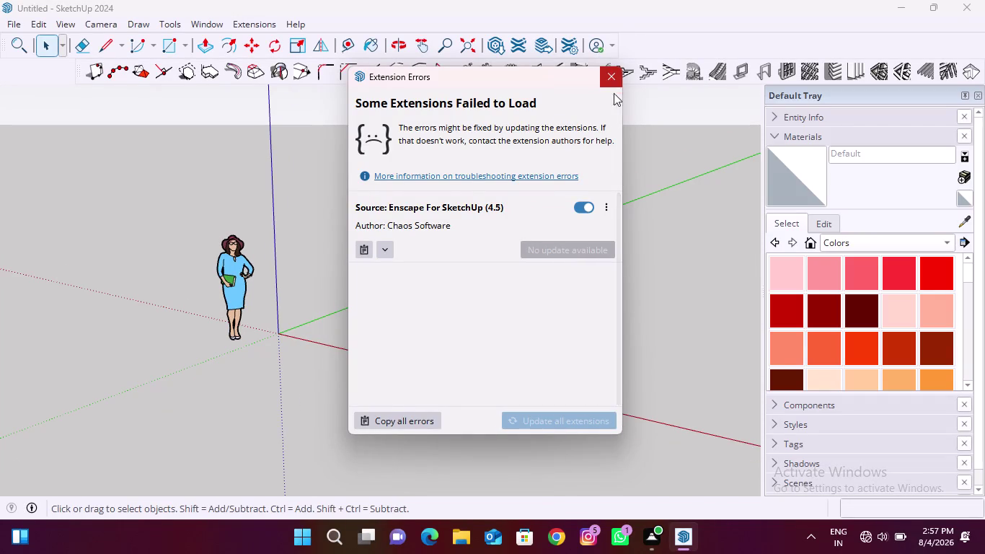
Turn off Enscape, close the Extension Errors notice, and delete the window-selected scale figure.
click(586, 205)
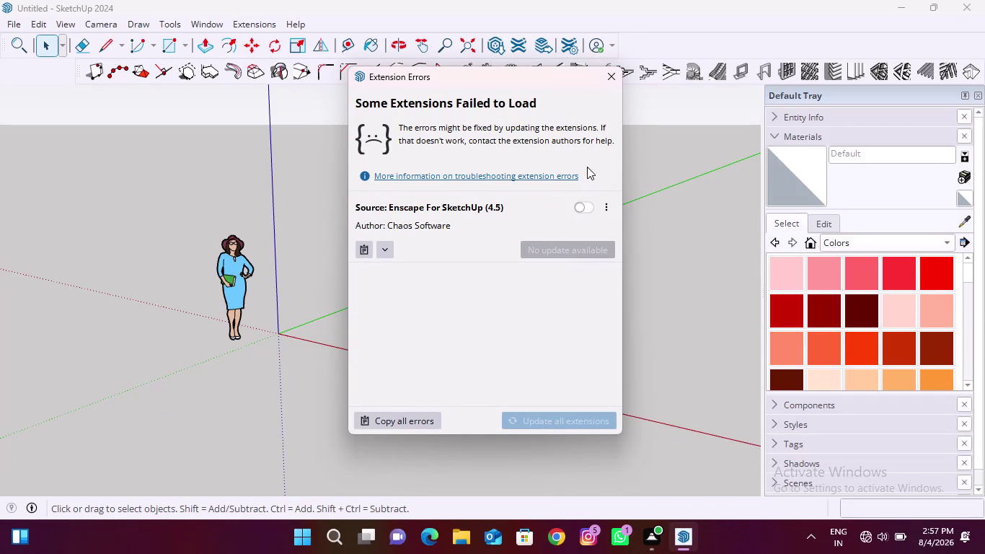
click(613, 72)
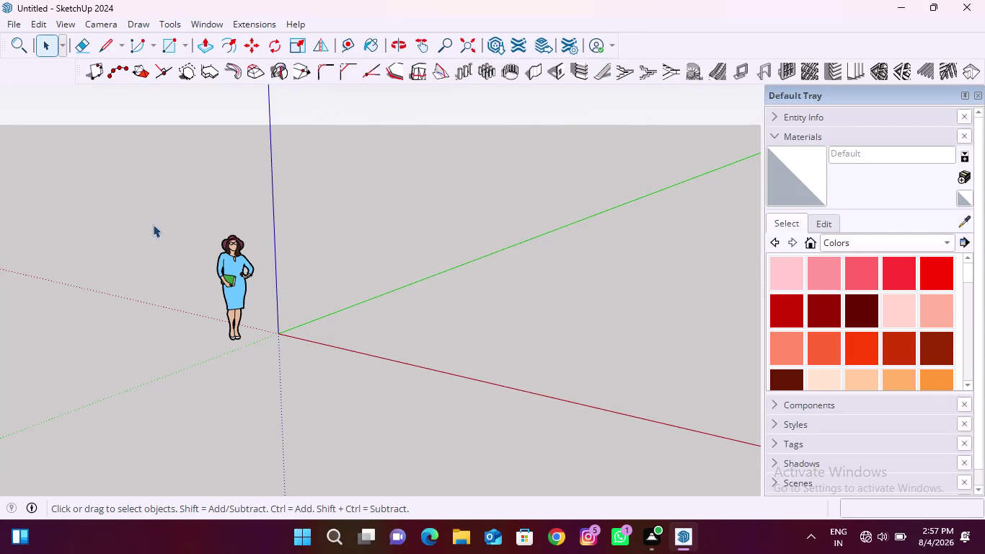
drag(149, 222, 308, 394)
key(Delete)
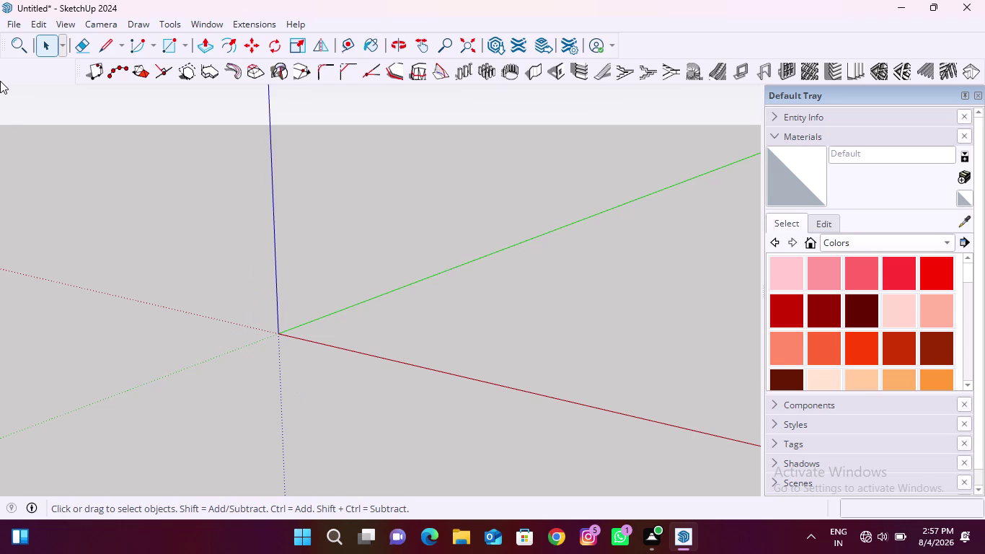
click(203, 25)
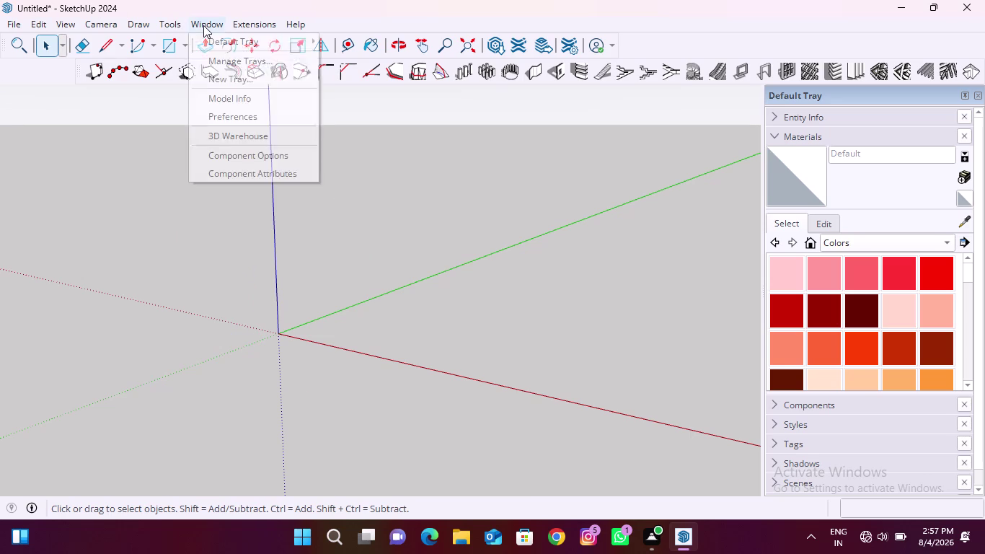
Set the model's length units to inches in Model Info (first attempt).
click(250, 107)
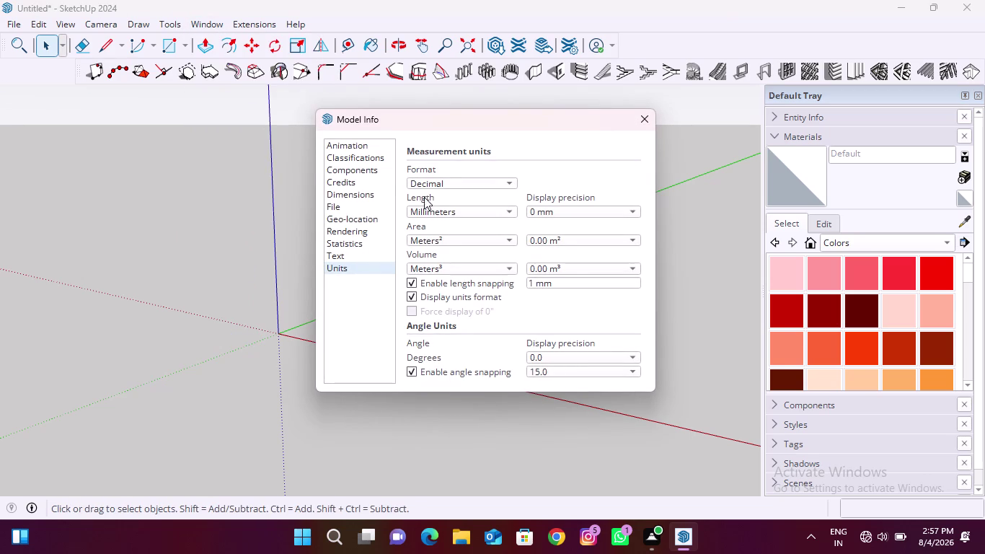
click(486, 213)
click(449, 163)
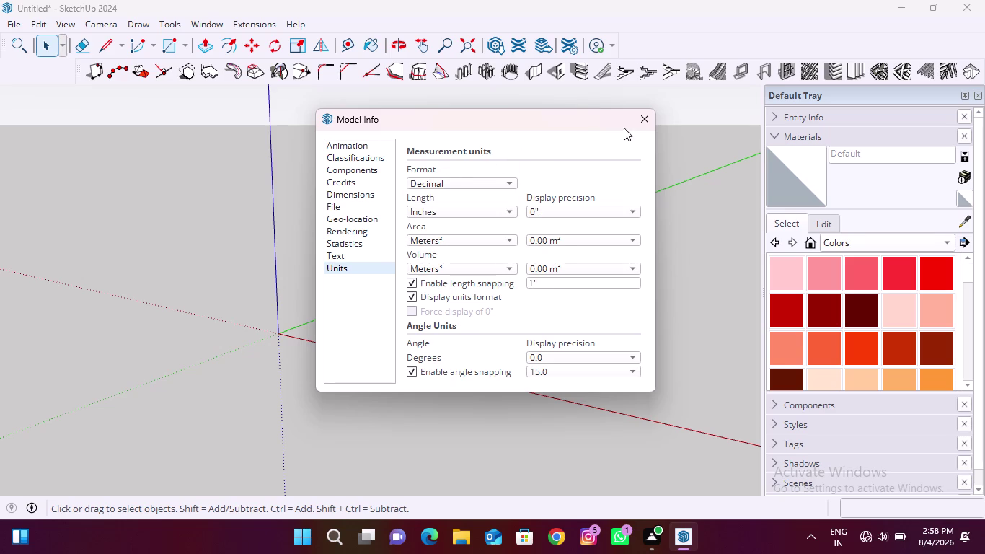
click(643, 116)
Start a test line with the Line tool by placing its first endpoint.
click(106, 47)
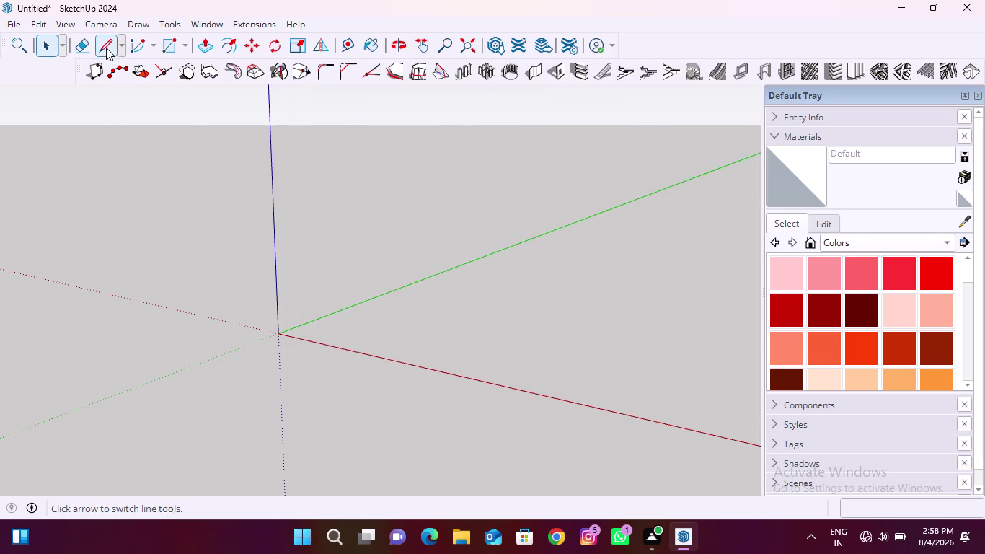
click(427, 320)
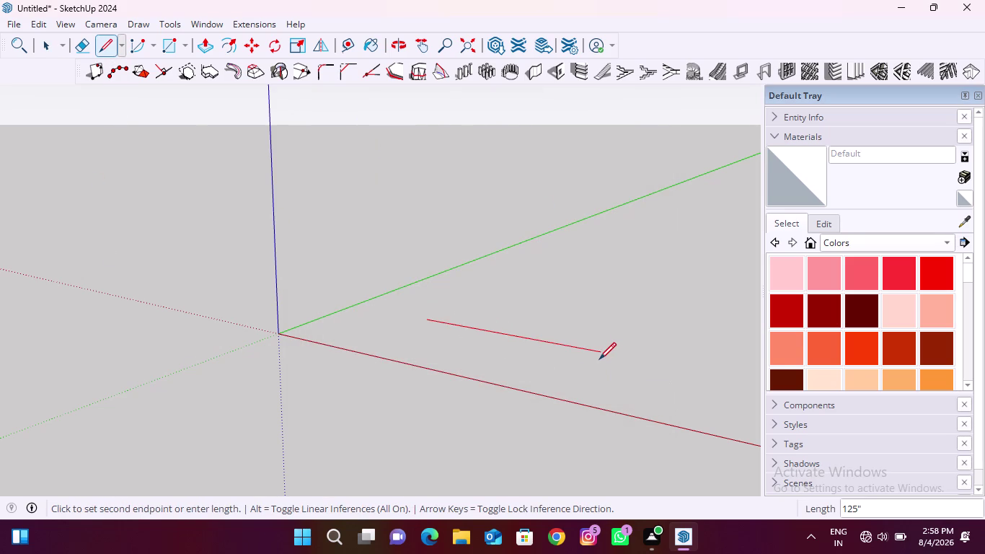
key(End)
key(Down)
key(apostrophe)
click(194, 25)
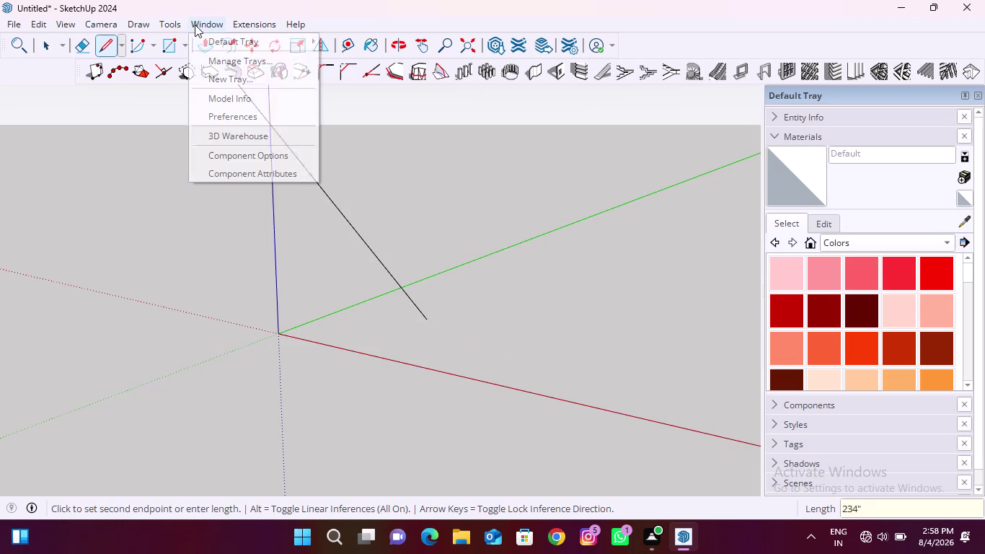
Change the model's length units to feet in Model Info.
click(253, 96)
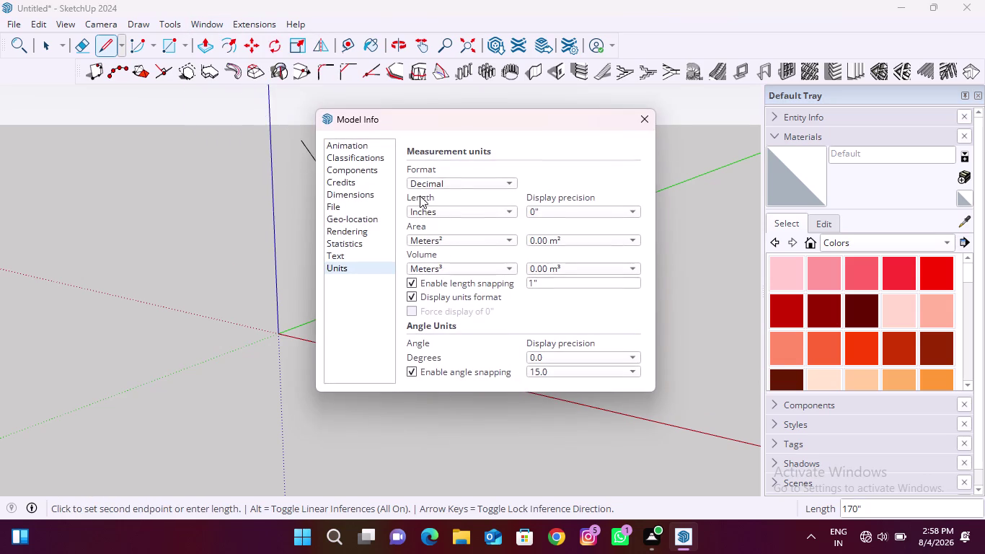
click(499, 211)
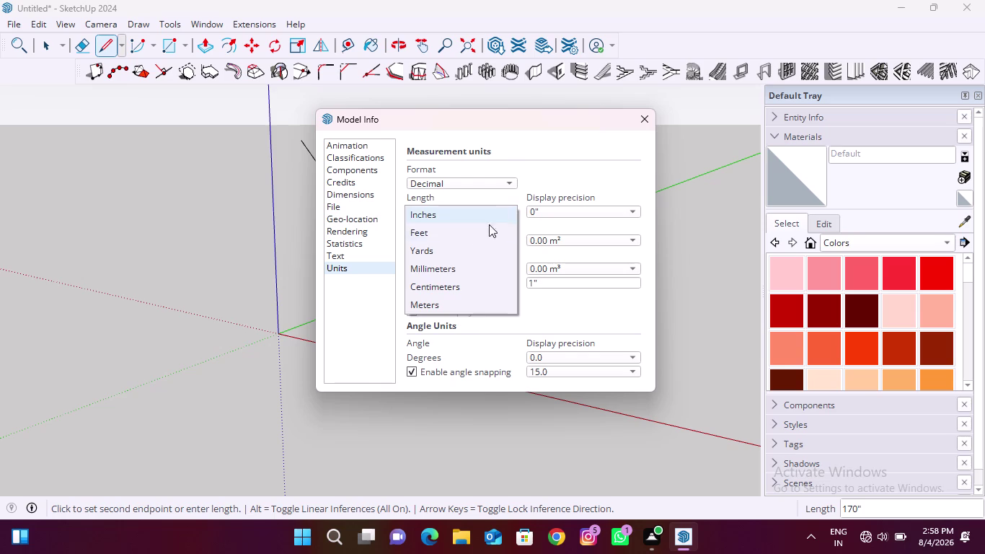
click(475, 233)
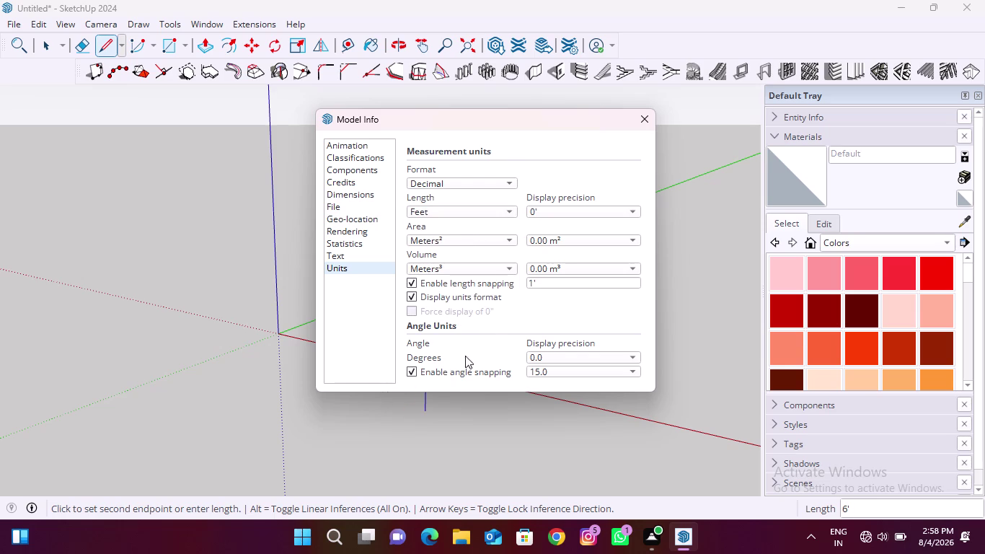
click(652, 117)
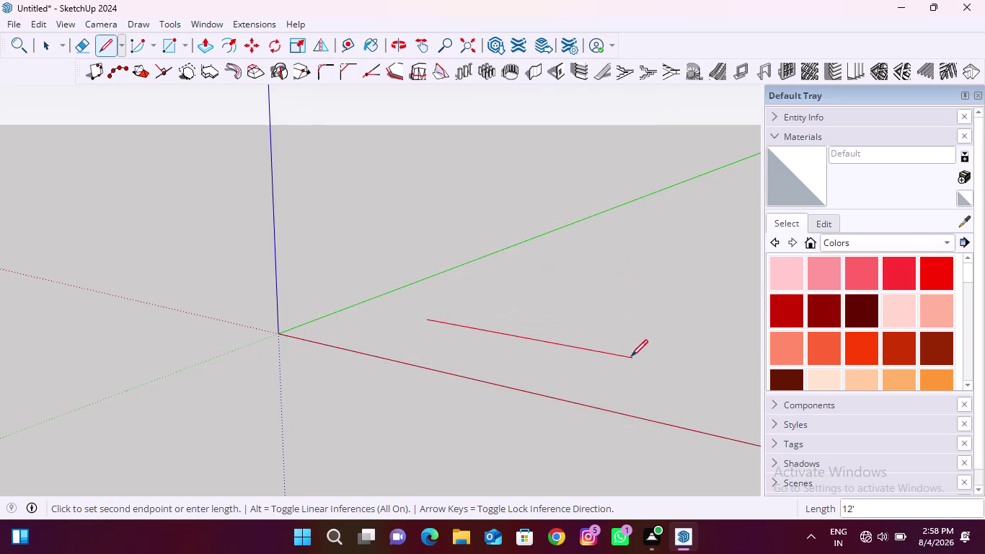
Enter a 12-foot length to finish the test line.
key(End)
key(Down)
key(apostrophe)
key(Right)
key(shift+quotedbl)
key(Return)
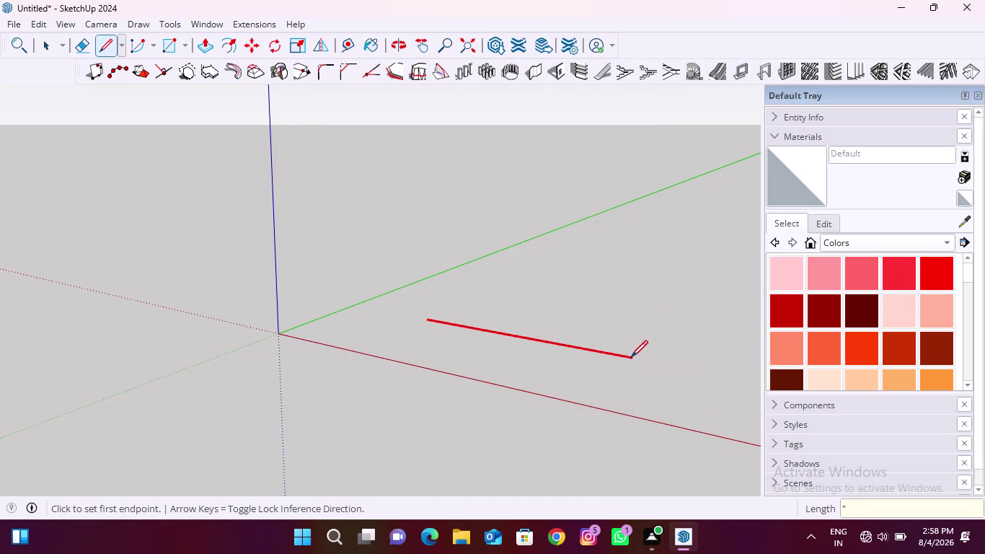
scroll(down, 3)
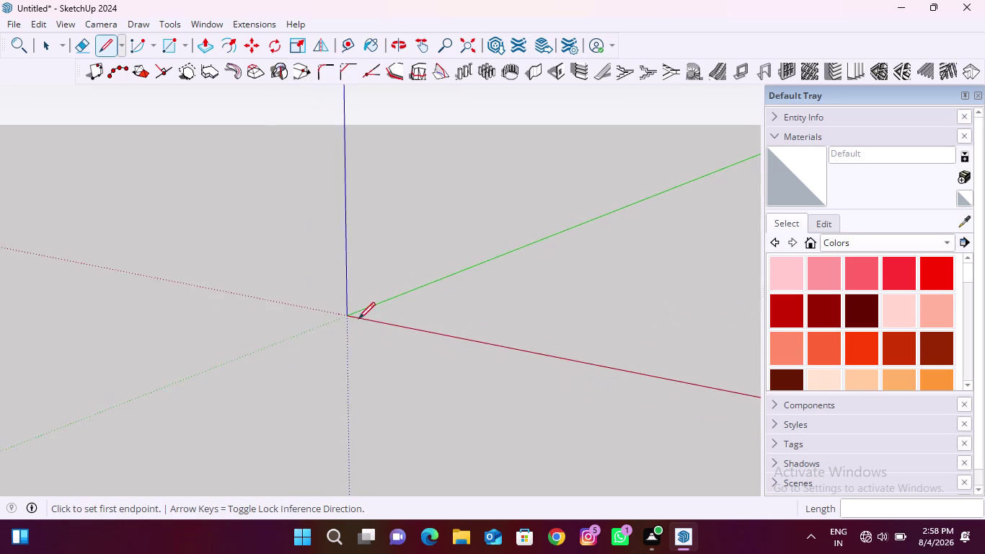
Uncheck '1001bit - tools' in the toolbar list to hide that toolbar.
scroll(down, 3)
middle_drag(160, 385, 375, 395)
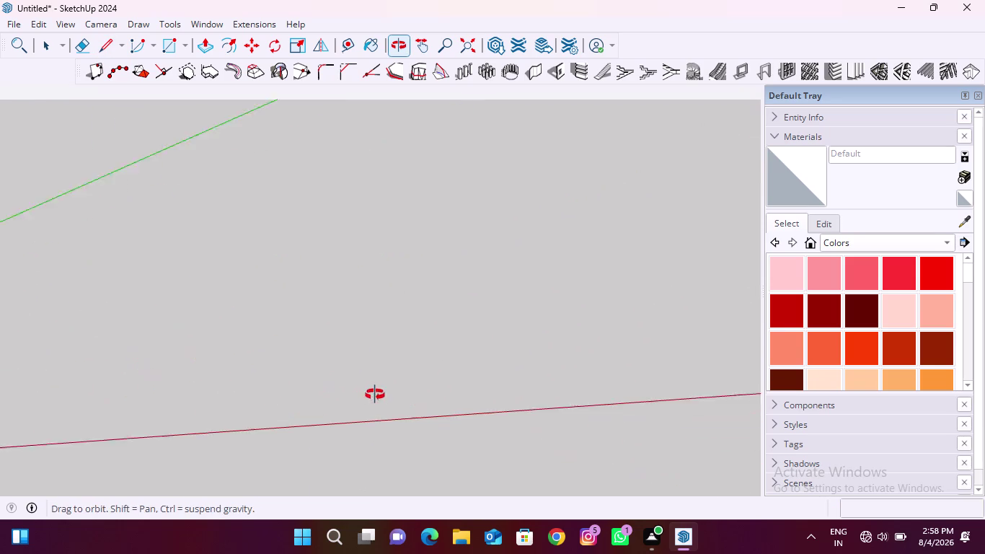
middle_drag(375, 395, 392, 392)
scroll(down, 3)
key(space)
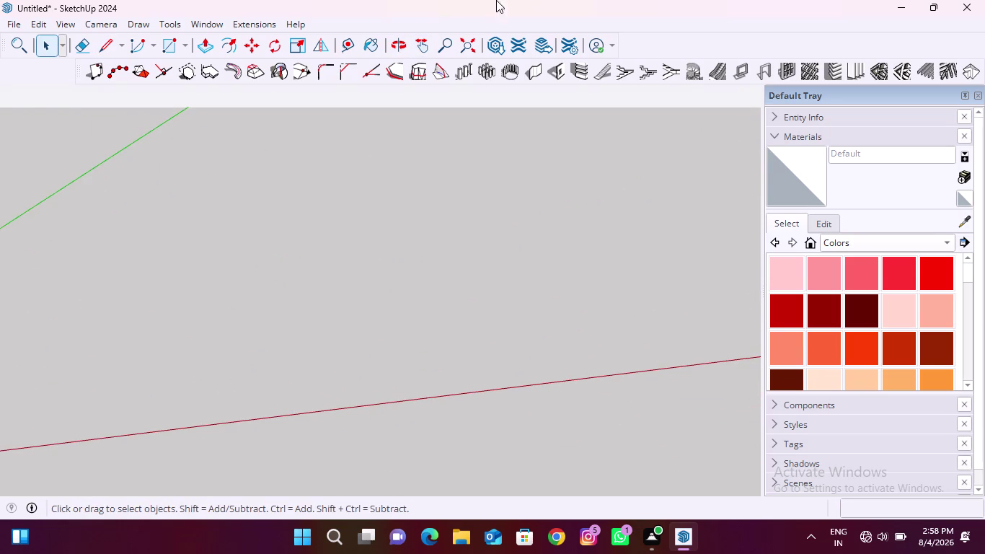
right_click(682, 37)
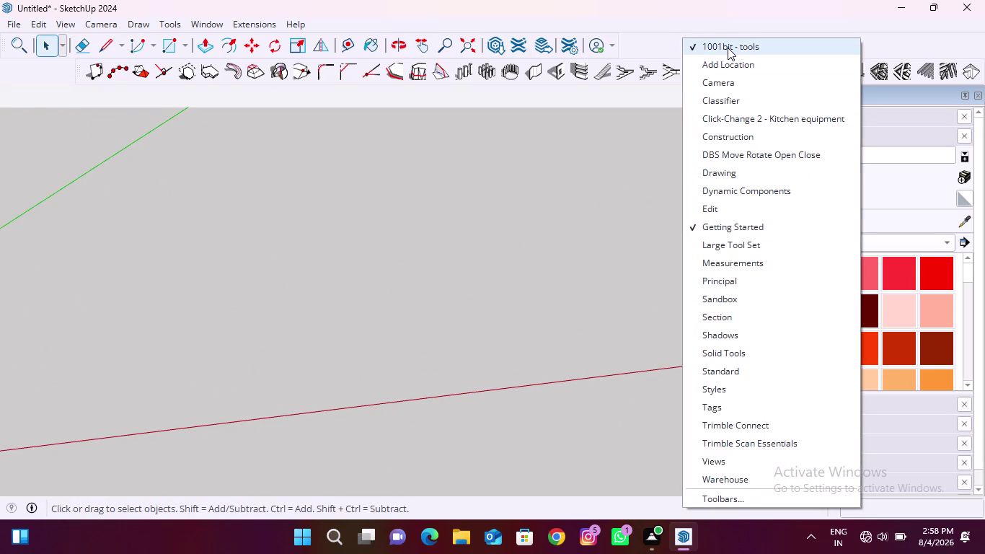
click(729, 48)
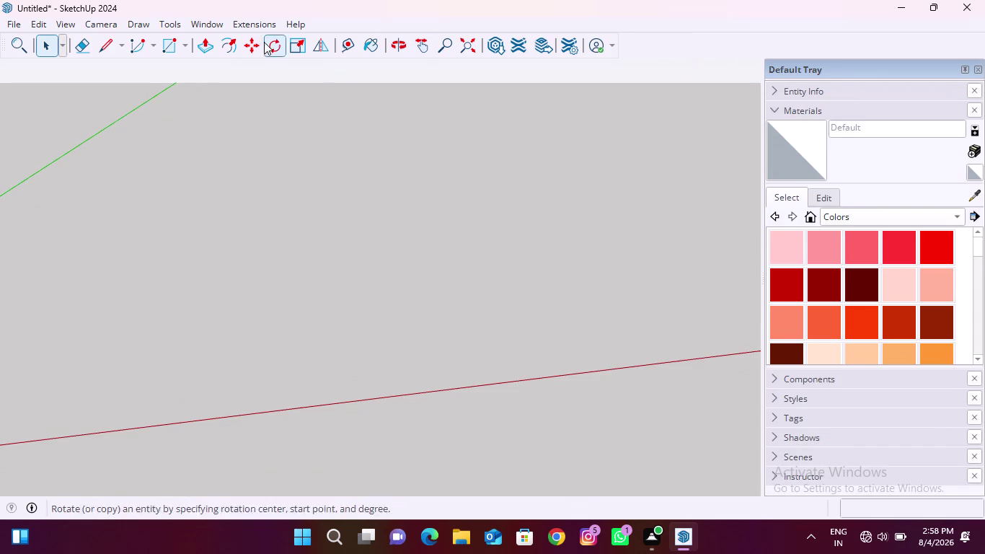
click(251, 23)
Open Extension Manager and expand 1001bit tools details showing version 1.0.5 and unsigned status.
click(332, 62)
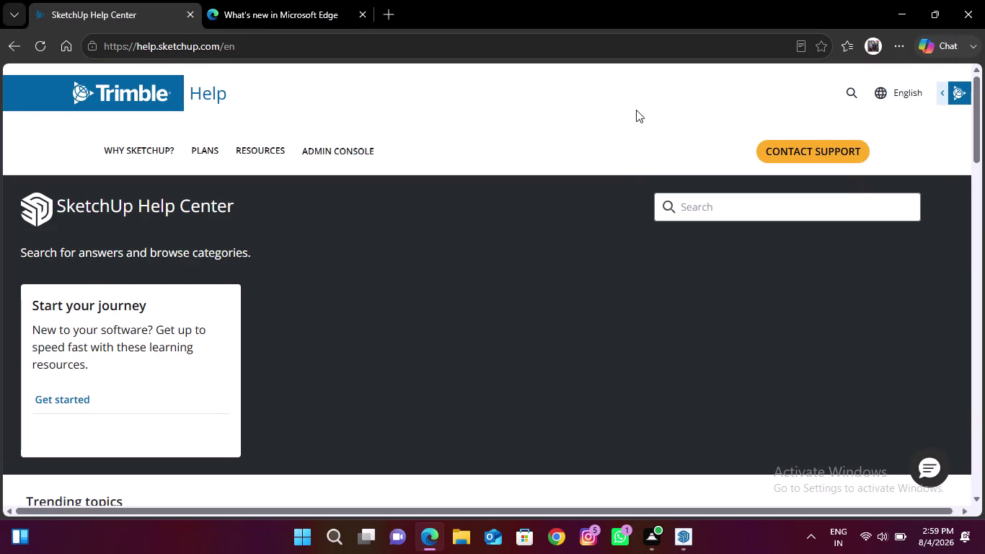
click(977, 0)
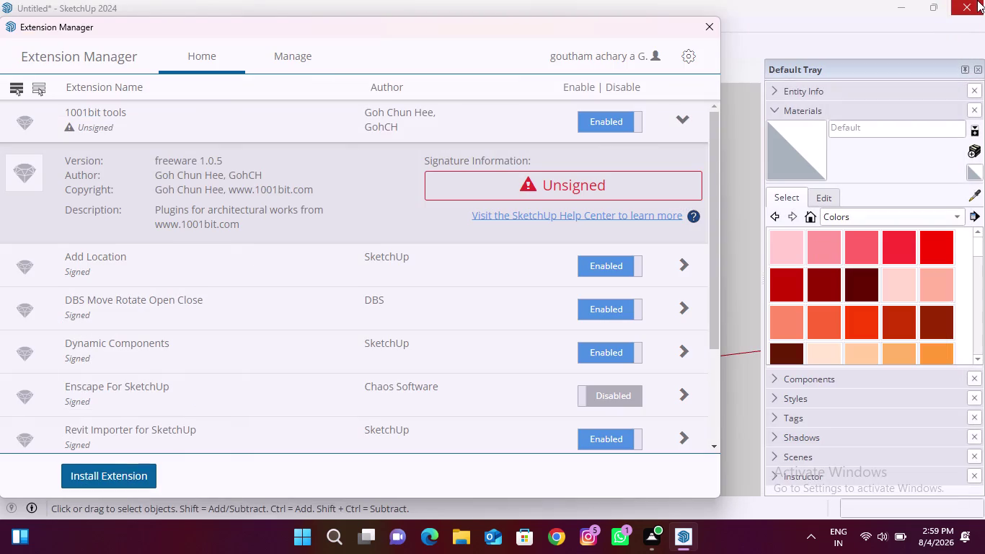
Disable and then re-enable the 1001bit tools extension.
click(617, 122)
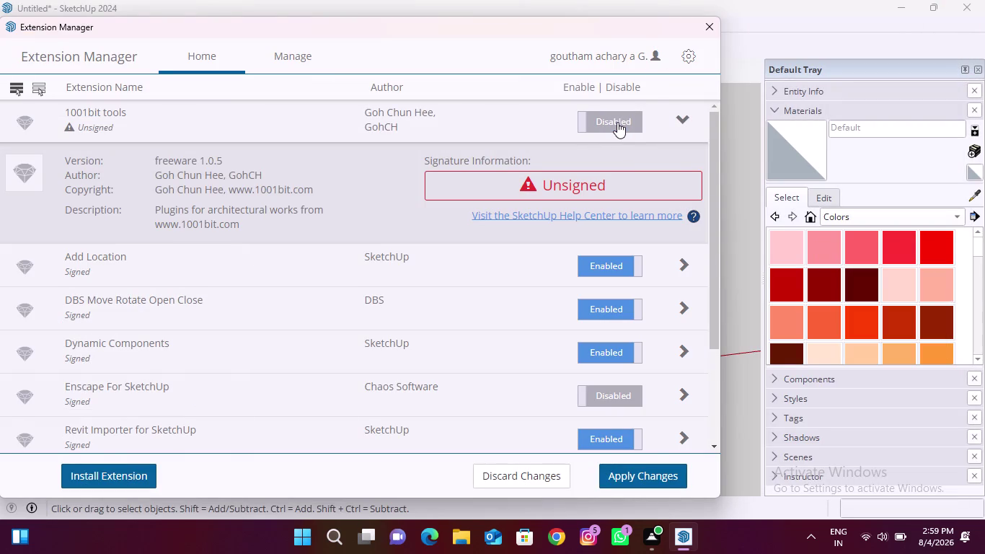
scroll(up, 3)
scroll(down, 3)
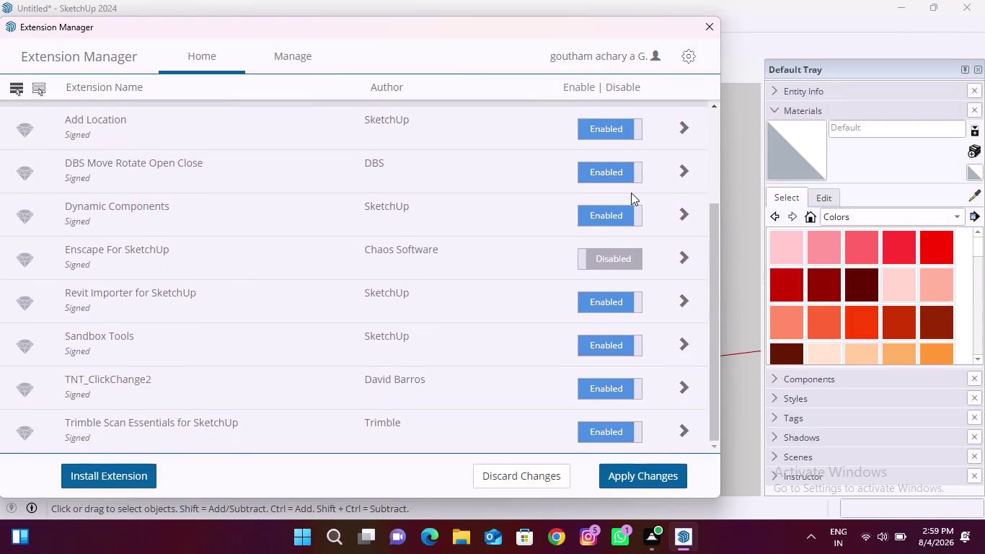
scroll(up, 3)
click(623, 121)
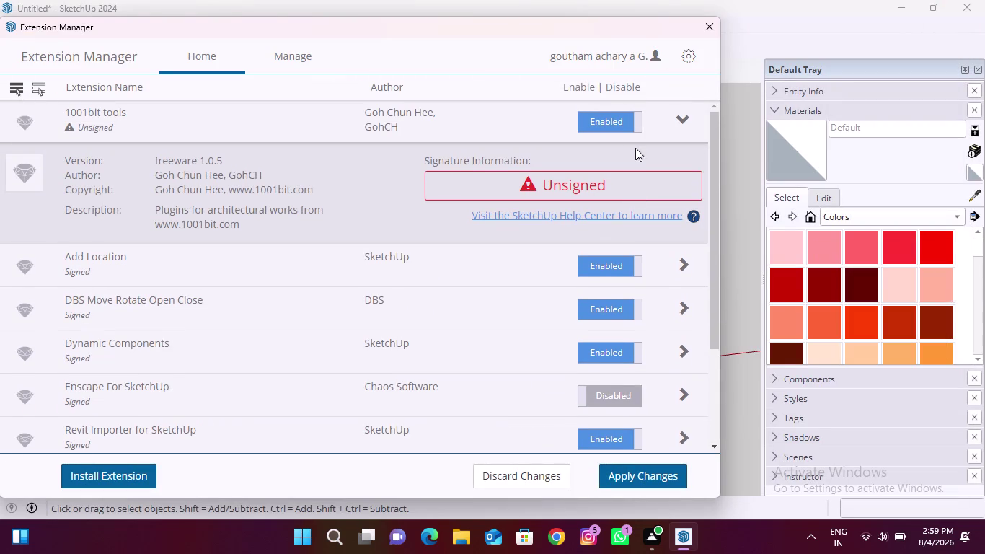
scroll(down, 3)
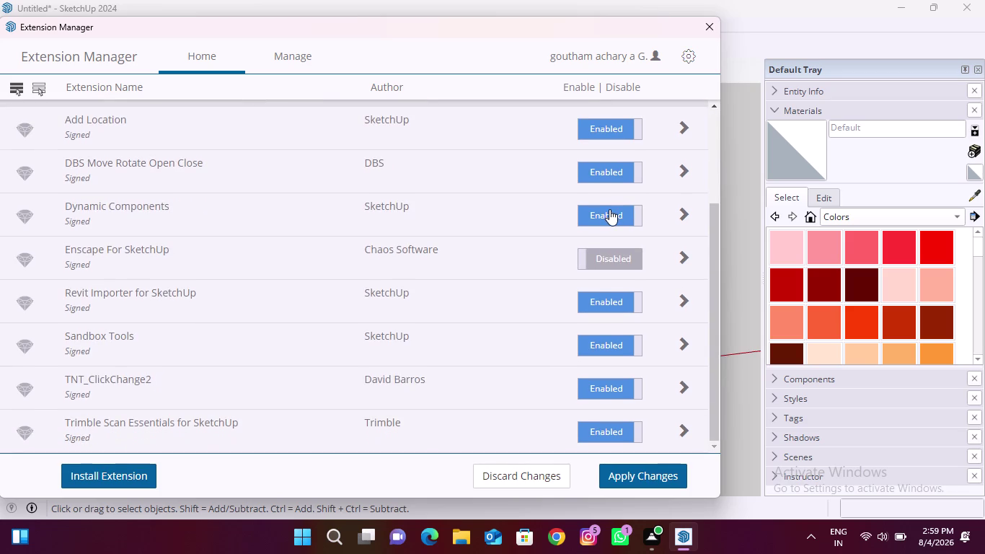
scroll(down, 3)
scroll(up, 3)
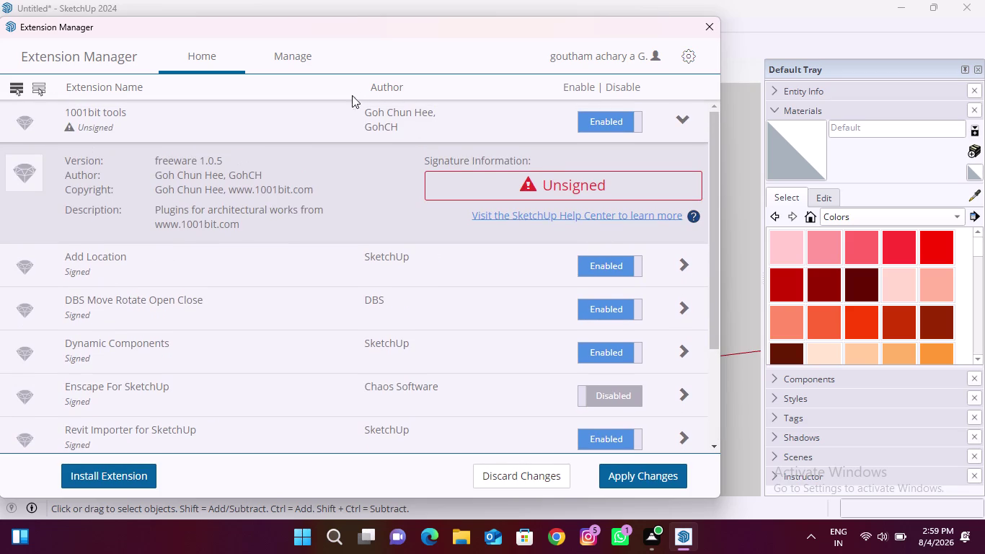
Uninstall 1001bit tools from the Manage tab and confirm the prompt.
click(289, 53)
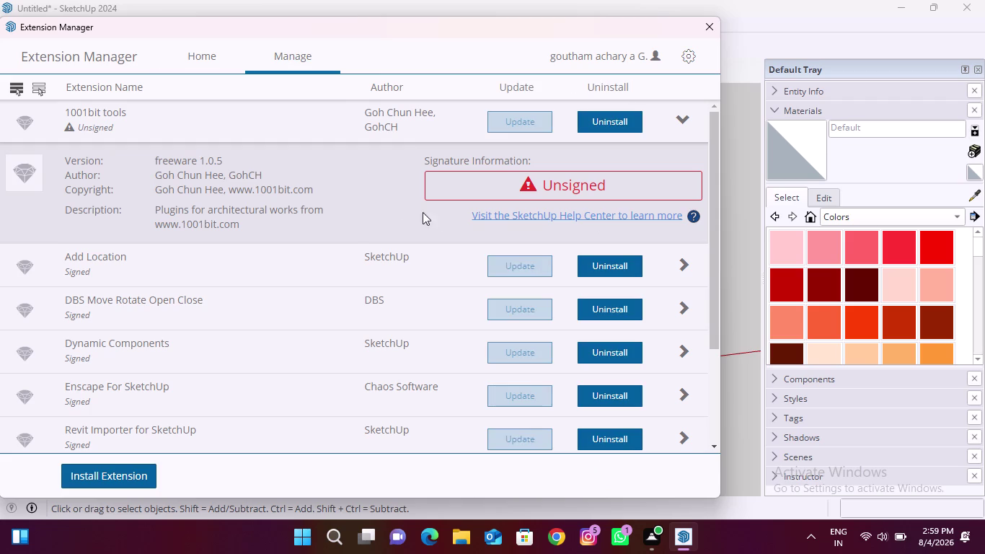
scroll(up, 3)
click(628, 116)
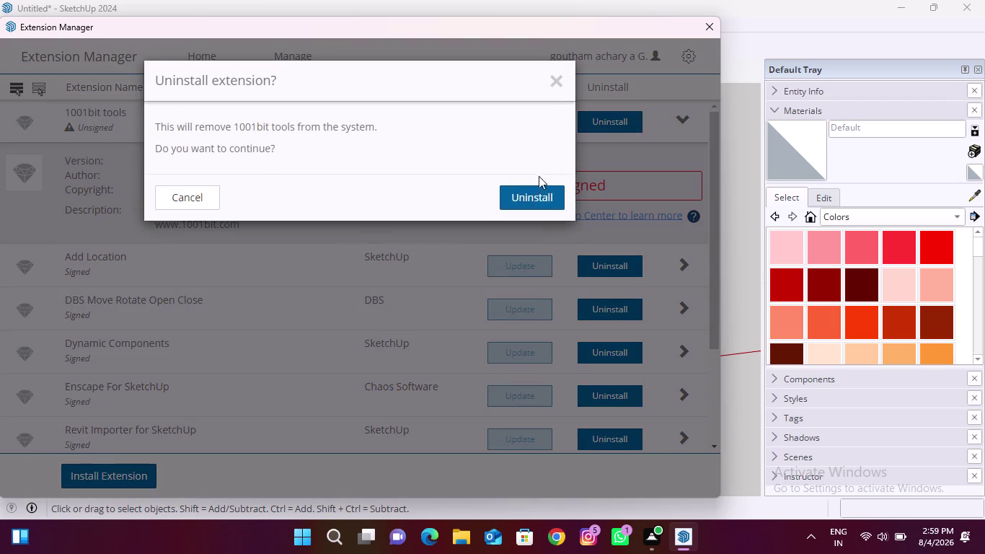
click(540, 189)
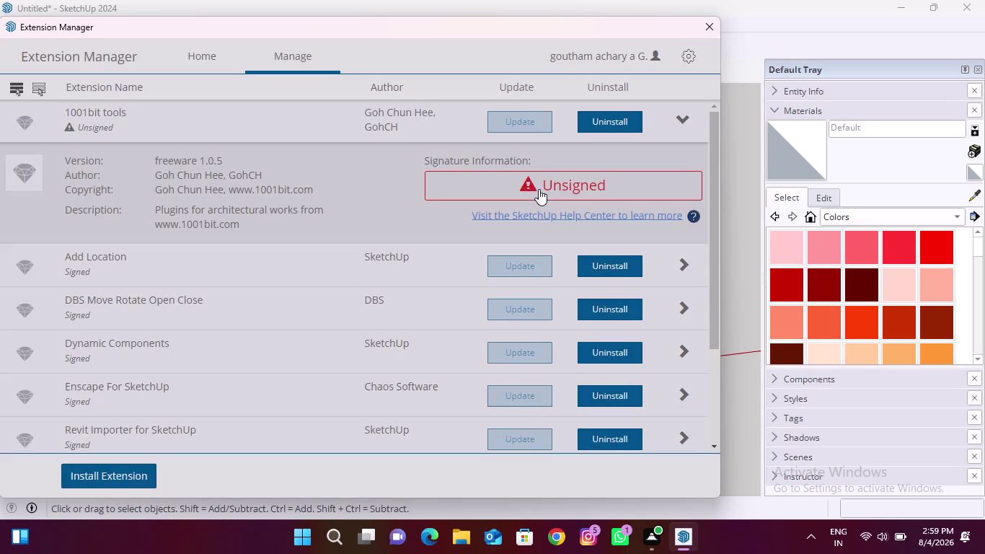